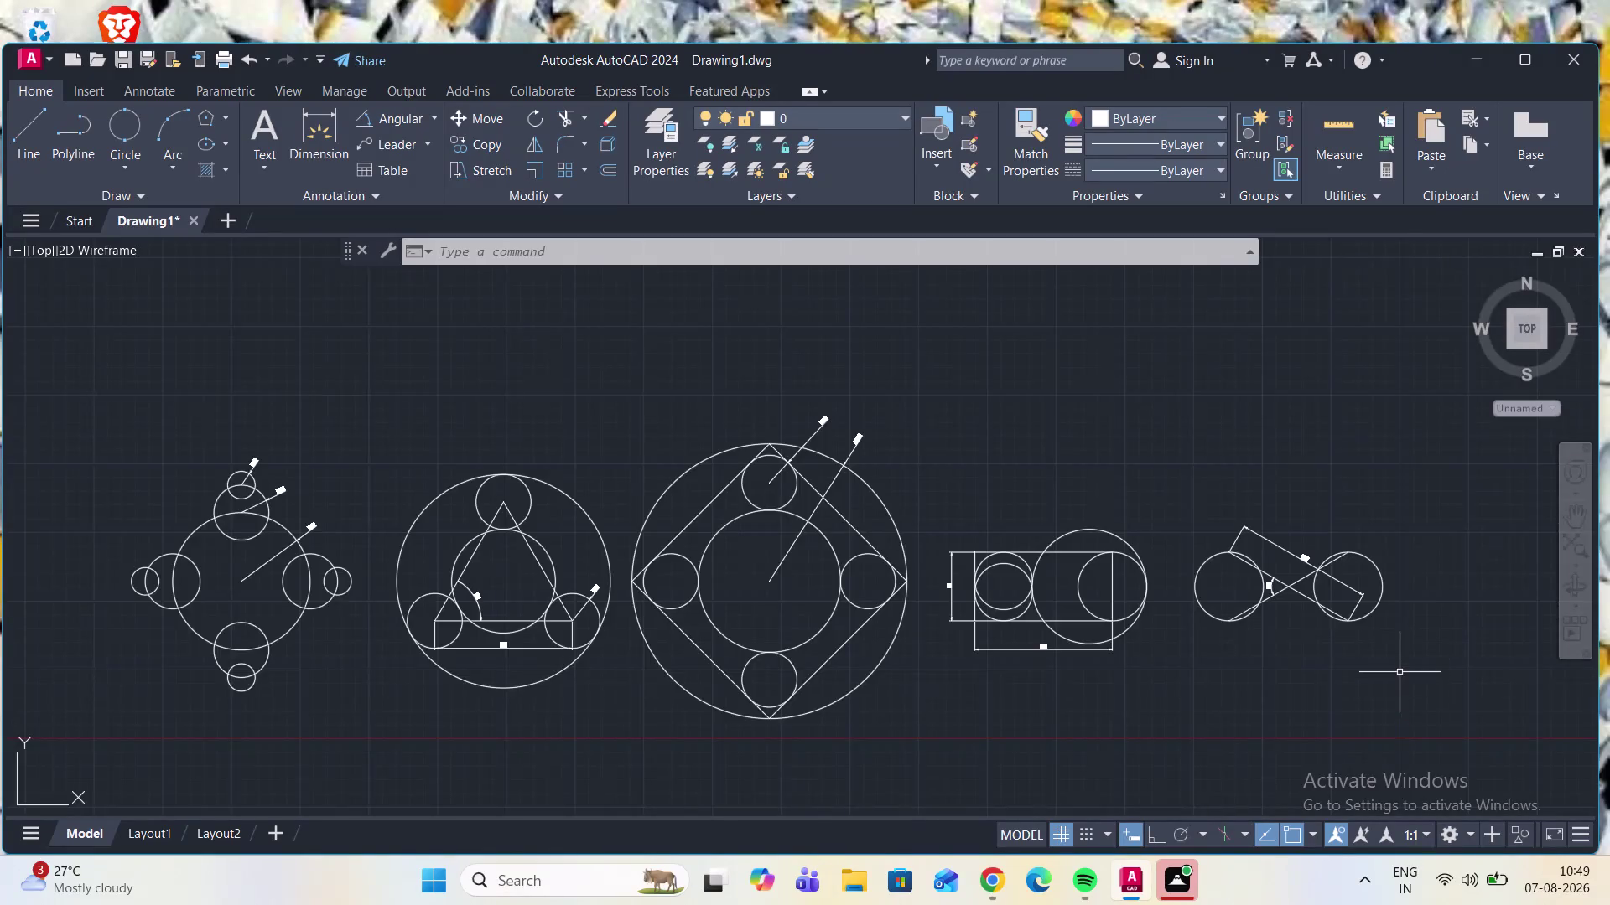
Zoom in and out over the drawing area to locate the five constructions.
scroll(up, 3)
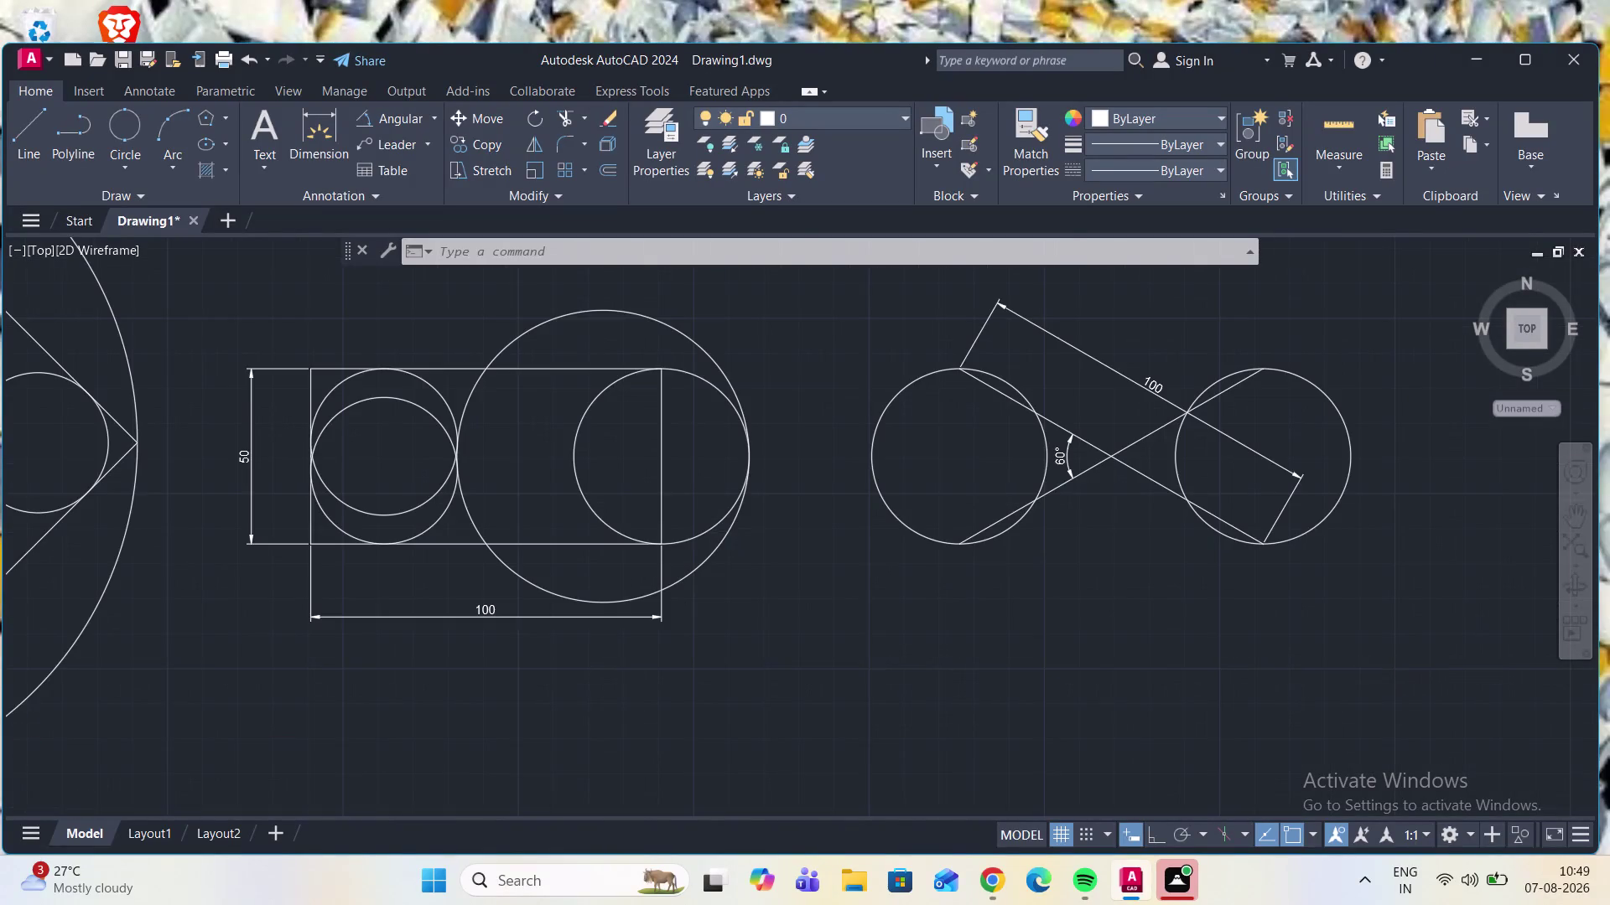
scroll(down, 3)
scroll(up, 3)
scroll(down, 3)
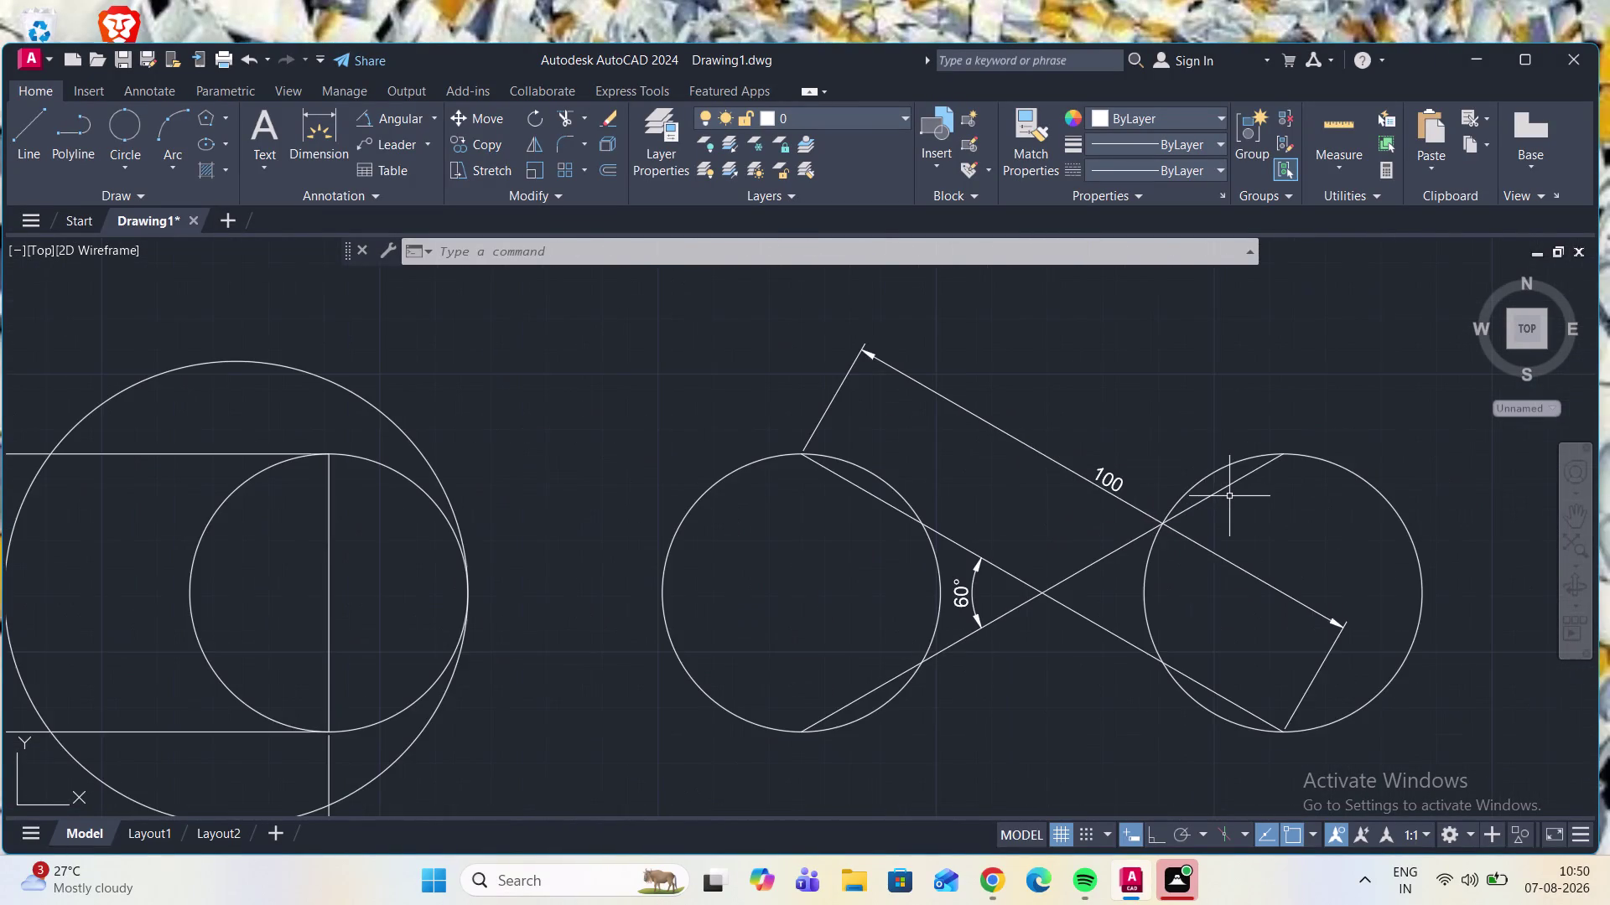
scroll(down, 3)
scroll(up, 3)
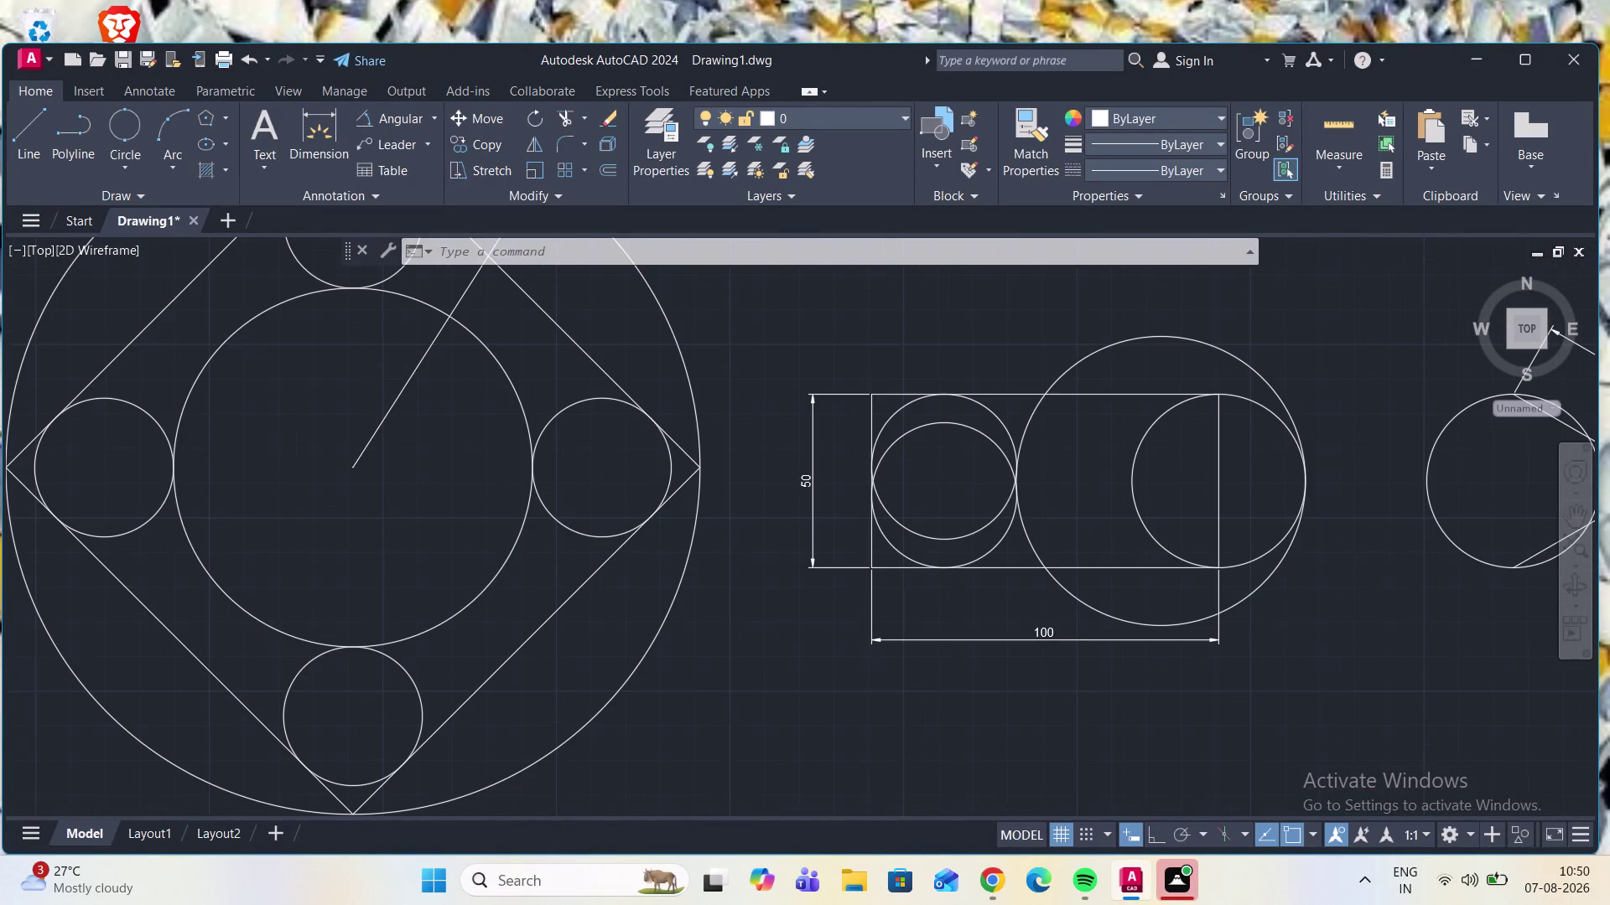
scroll(down, 3)
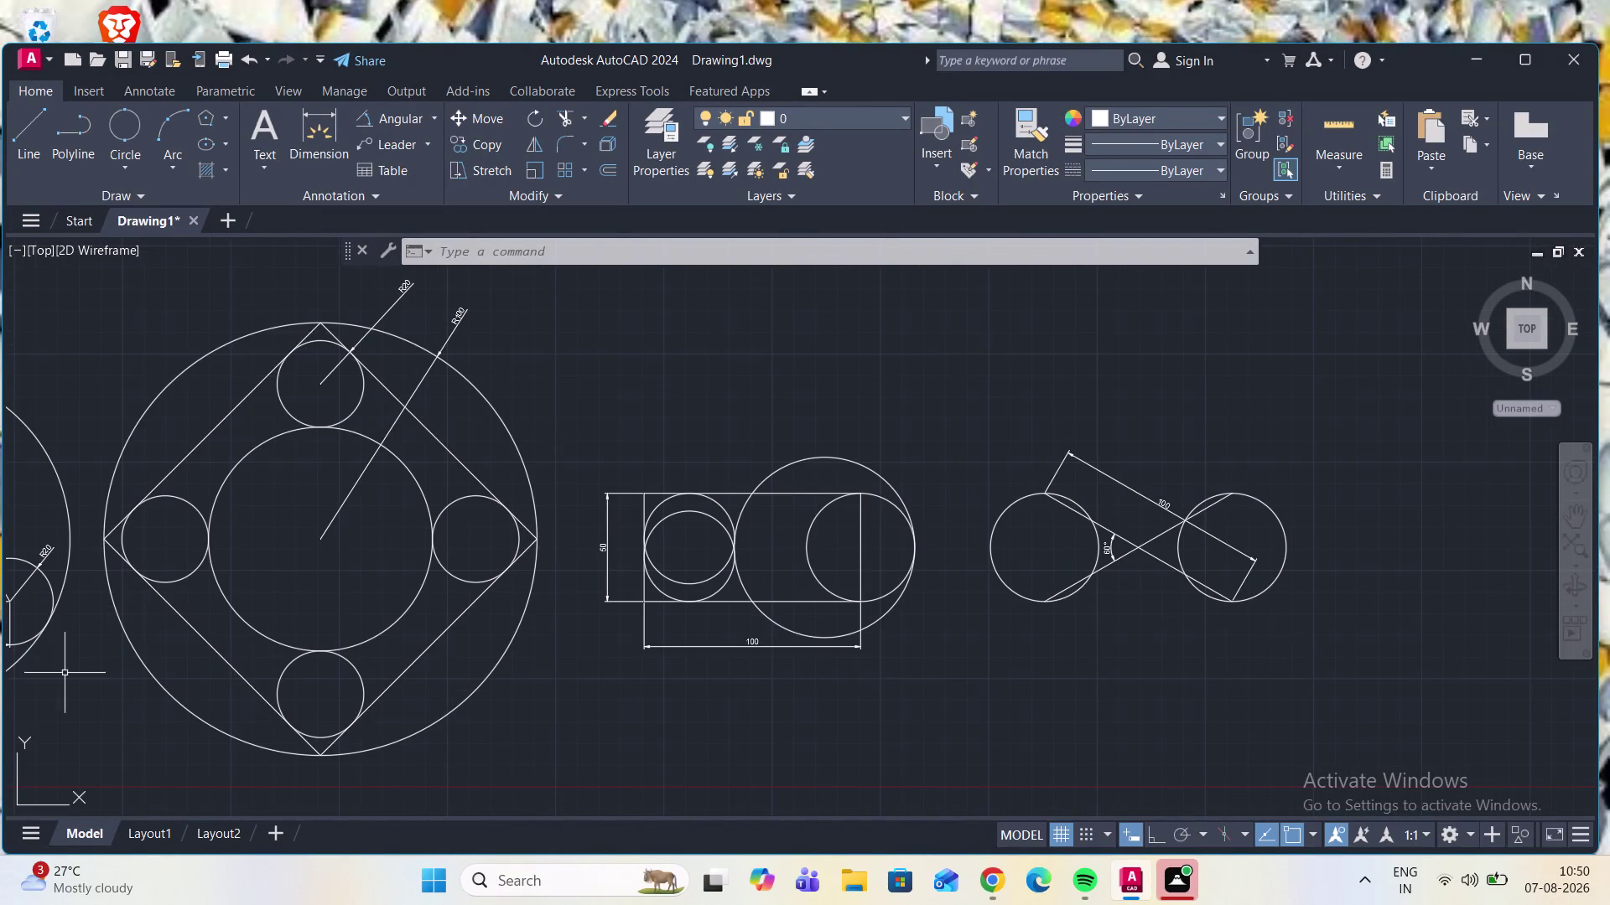
drag(42, 687, 235, 772)
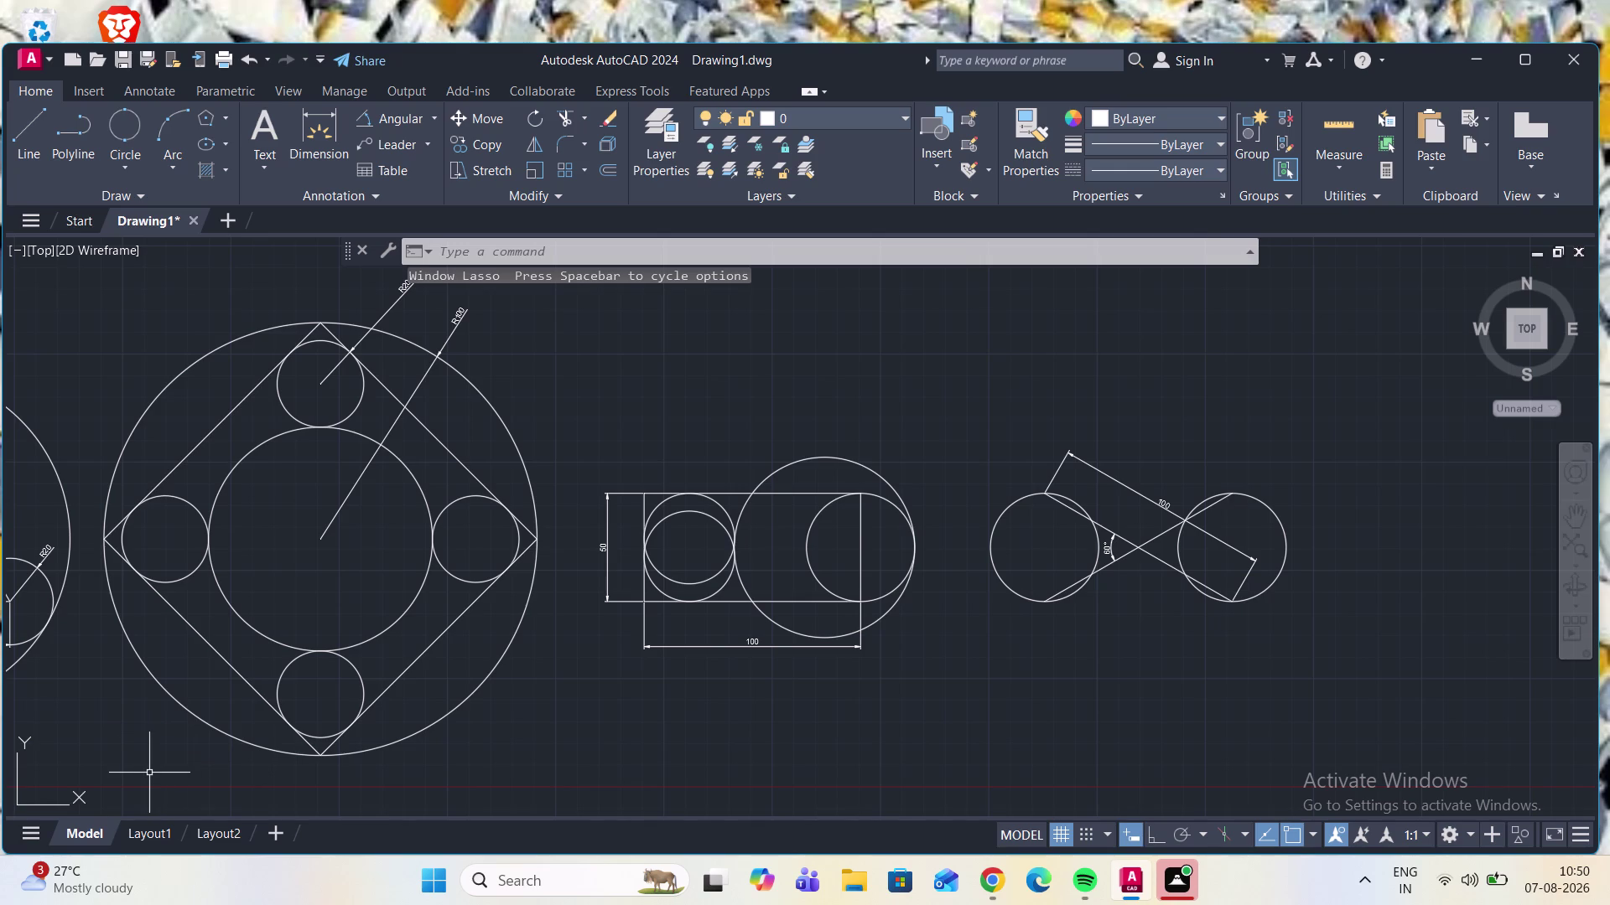
scroll(up, 3)
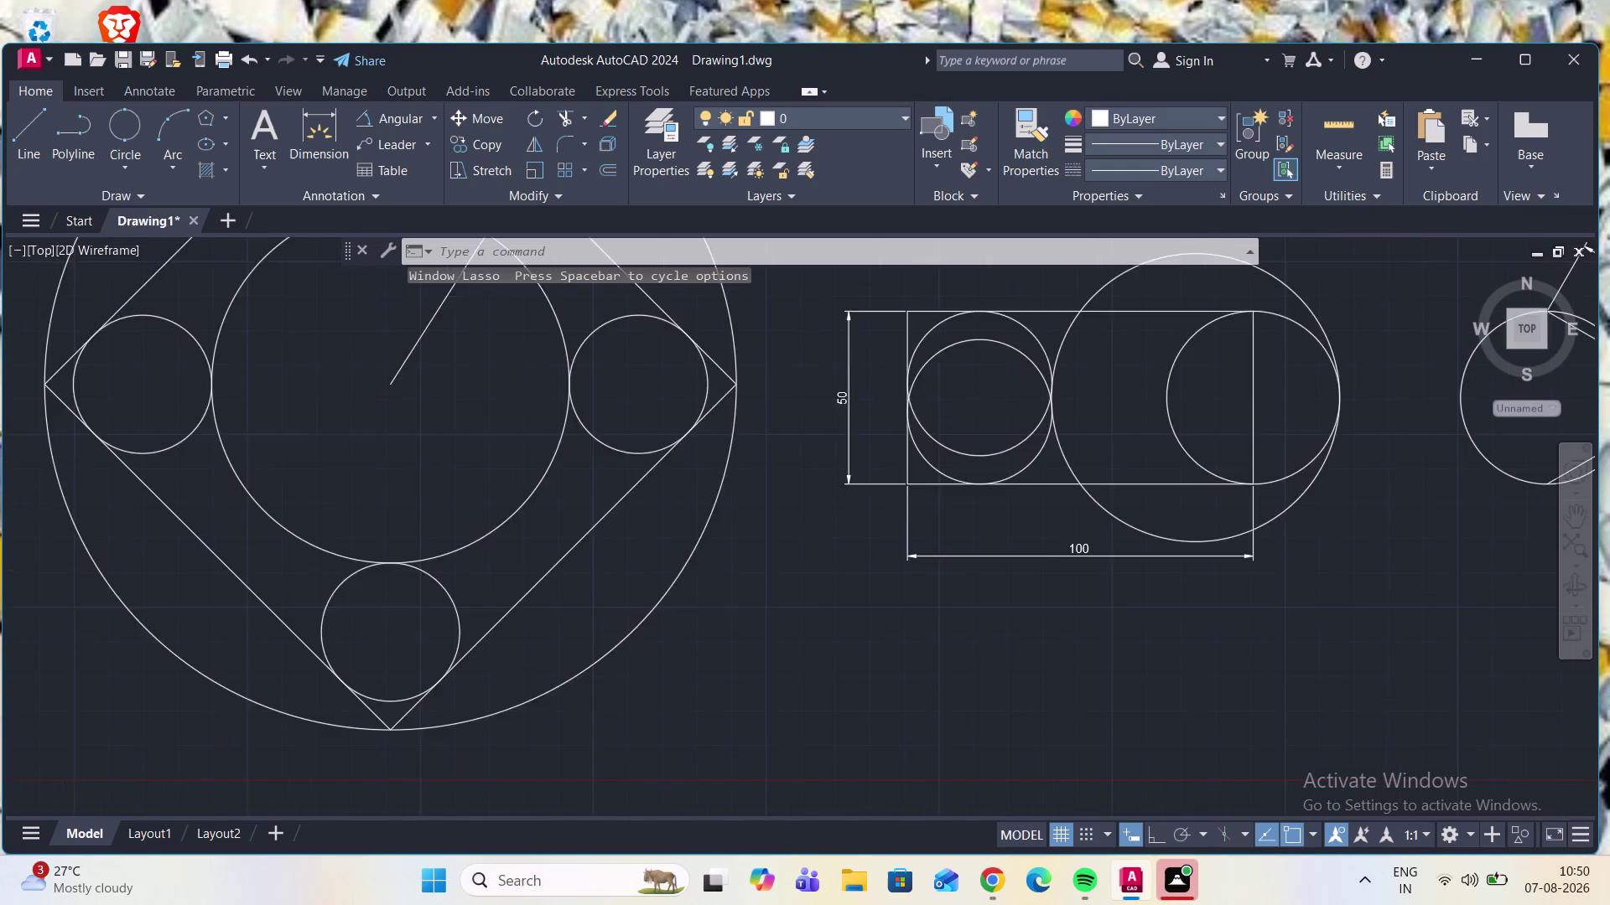
scroll(down, 3)
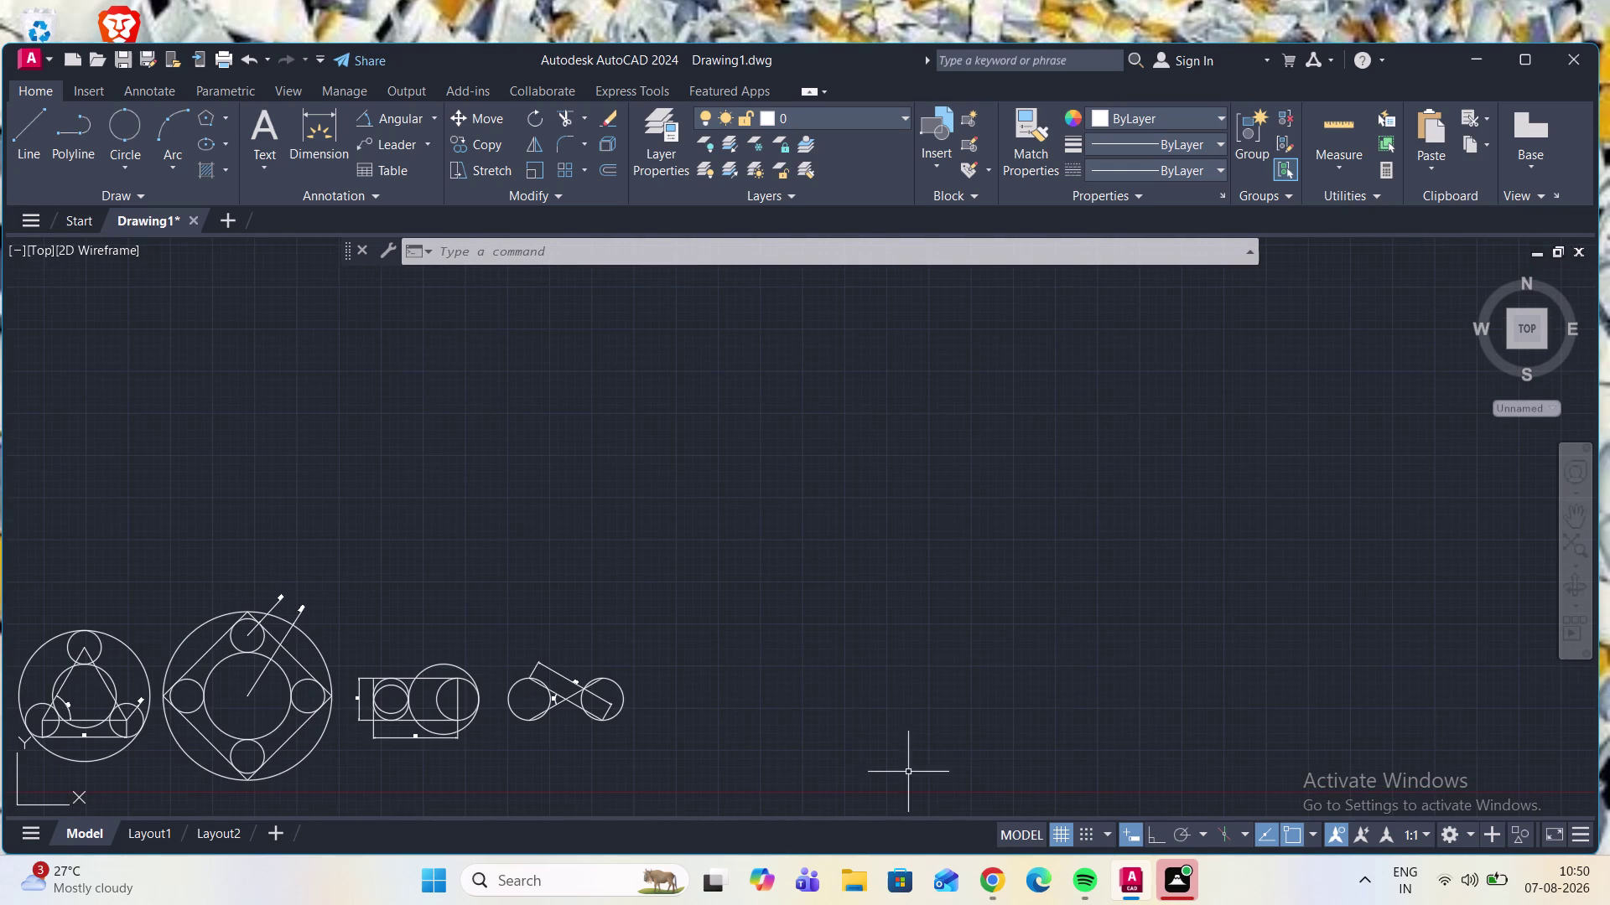
Pan the row of five dimensioned figures into the centre, then zoom to fill the view.
click(1570, 519)
drag(340, 525, 730, 517)
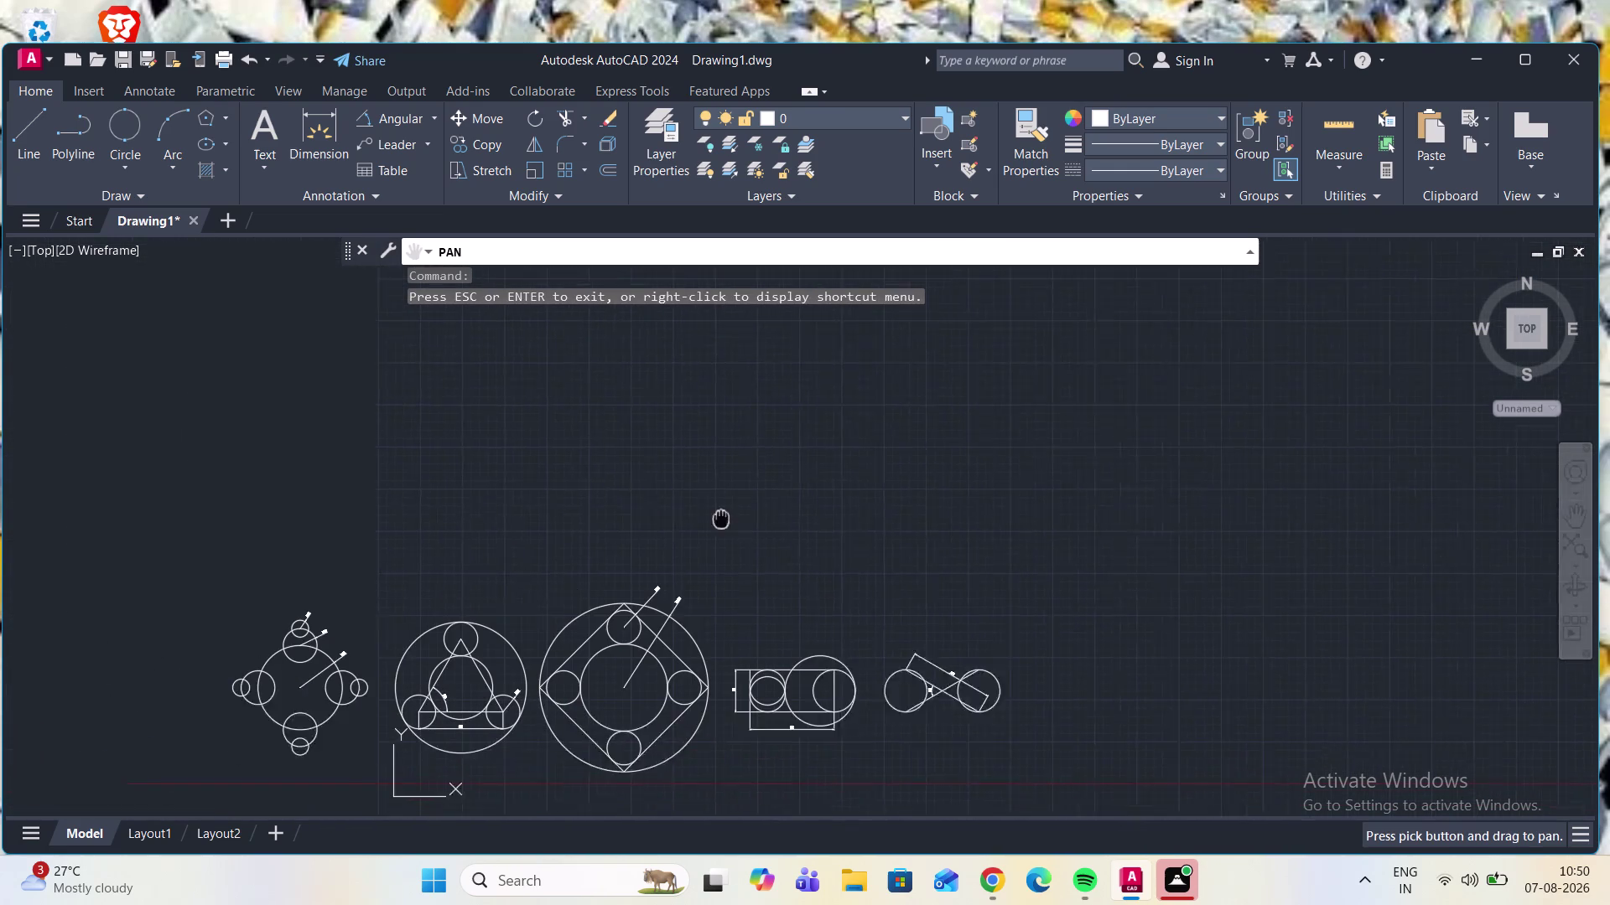
drag(731, 516, 816, 512)
drag(833, 523, 846, 494)
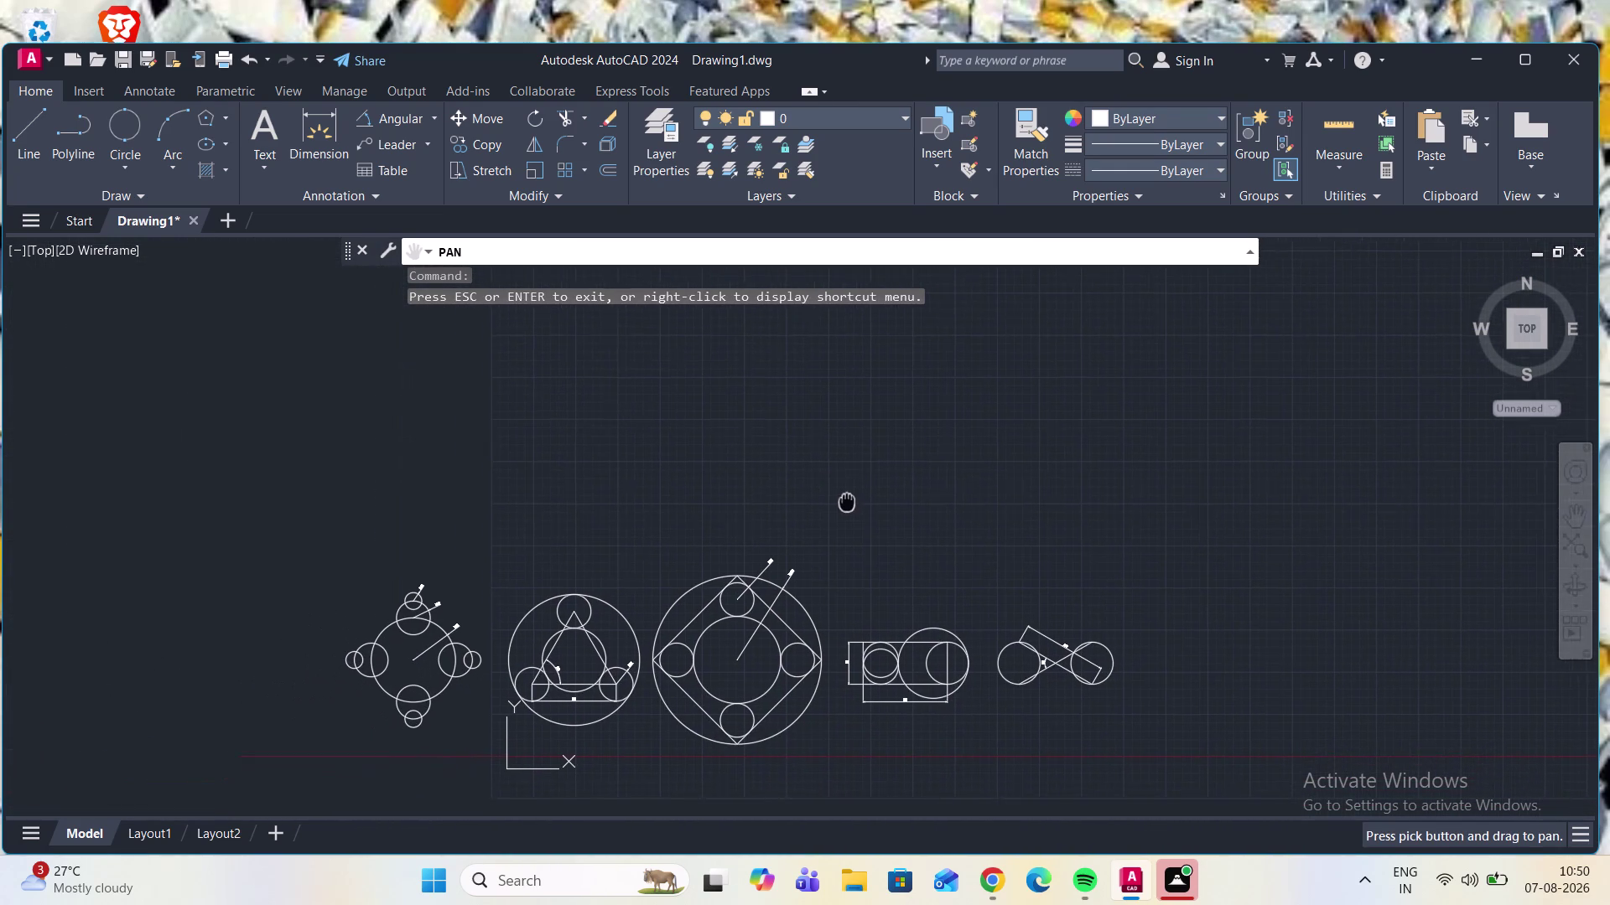
drag(847, 494, 851, 404)
key(Escape)
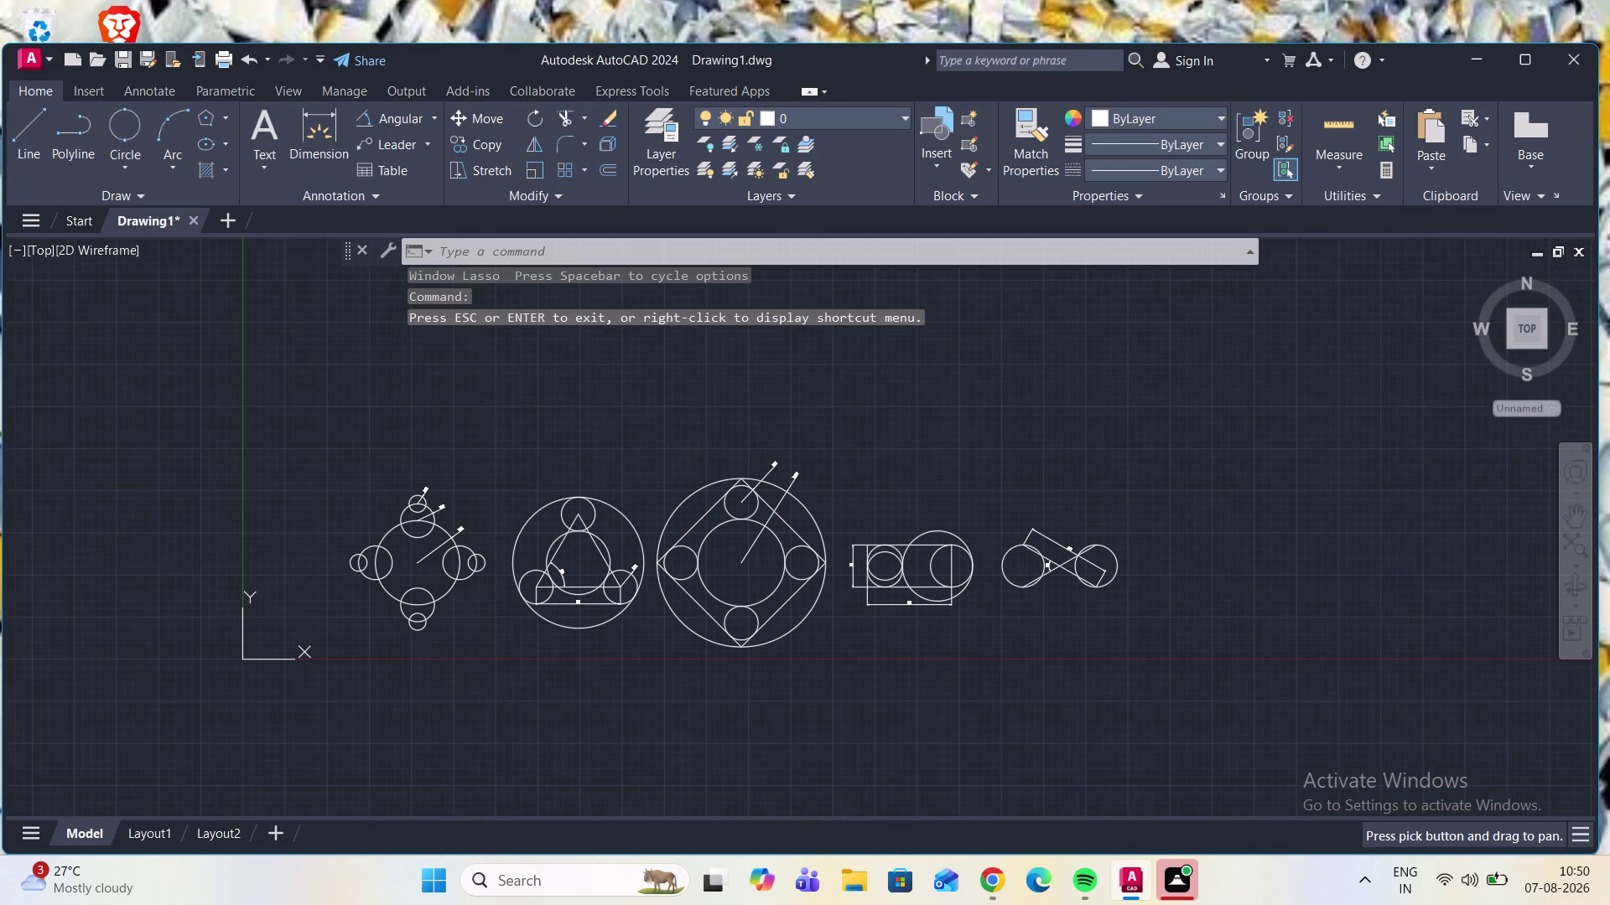
scroll(up, 3)
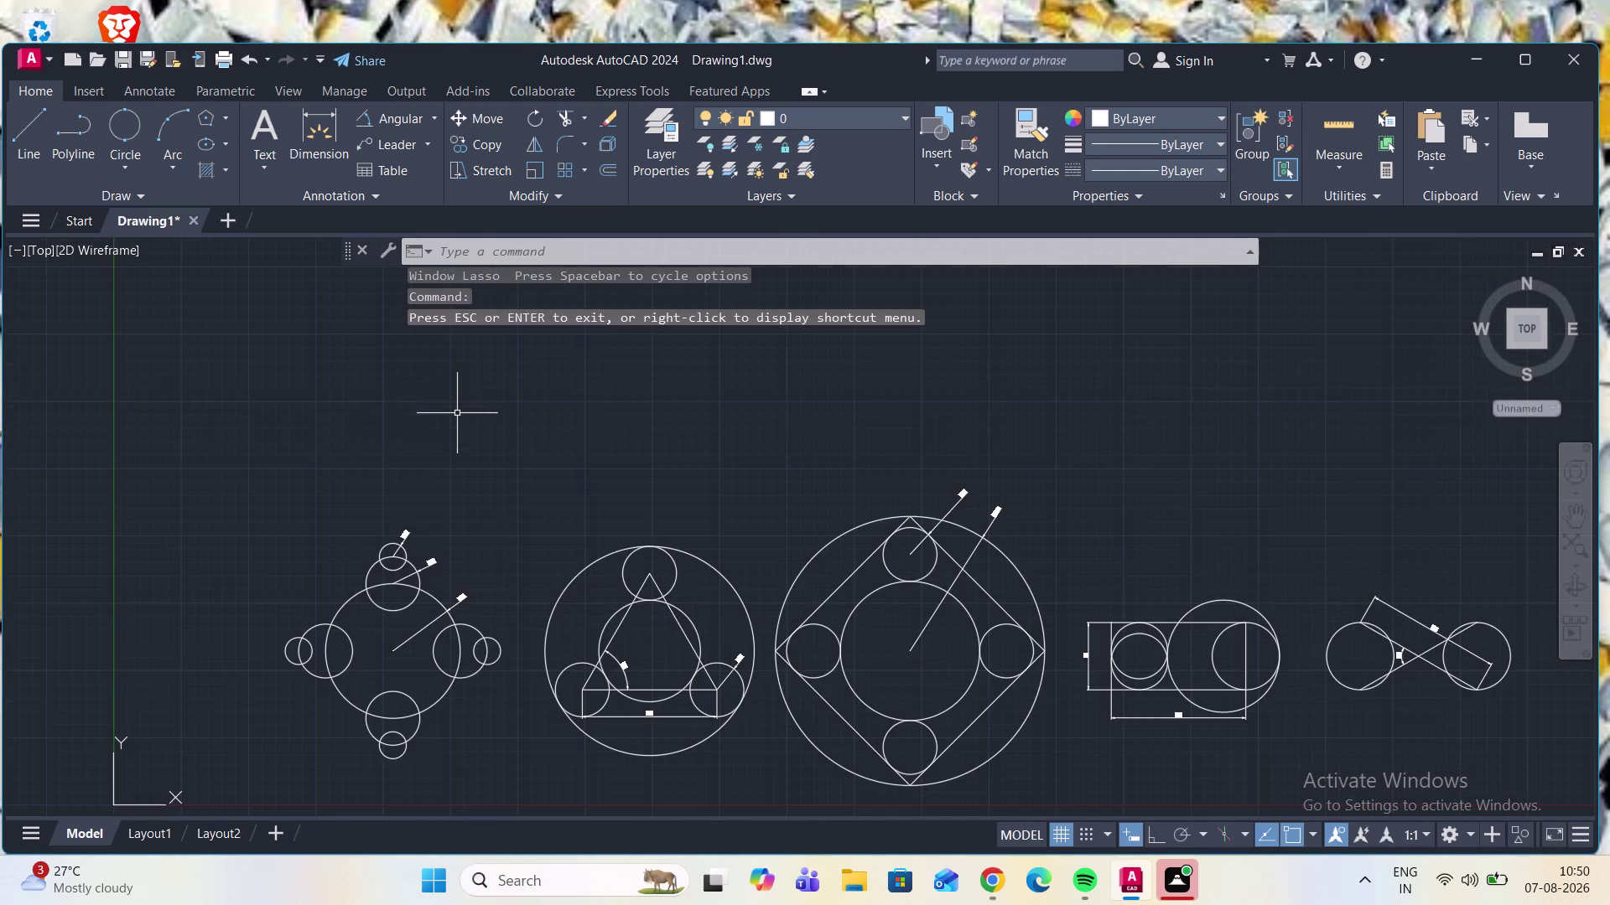
scroll(down, 3)
scroll(up, 3)
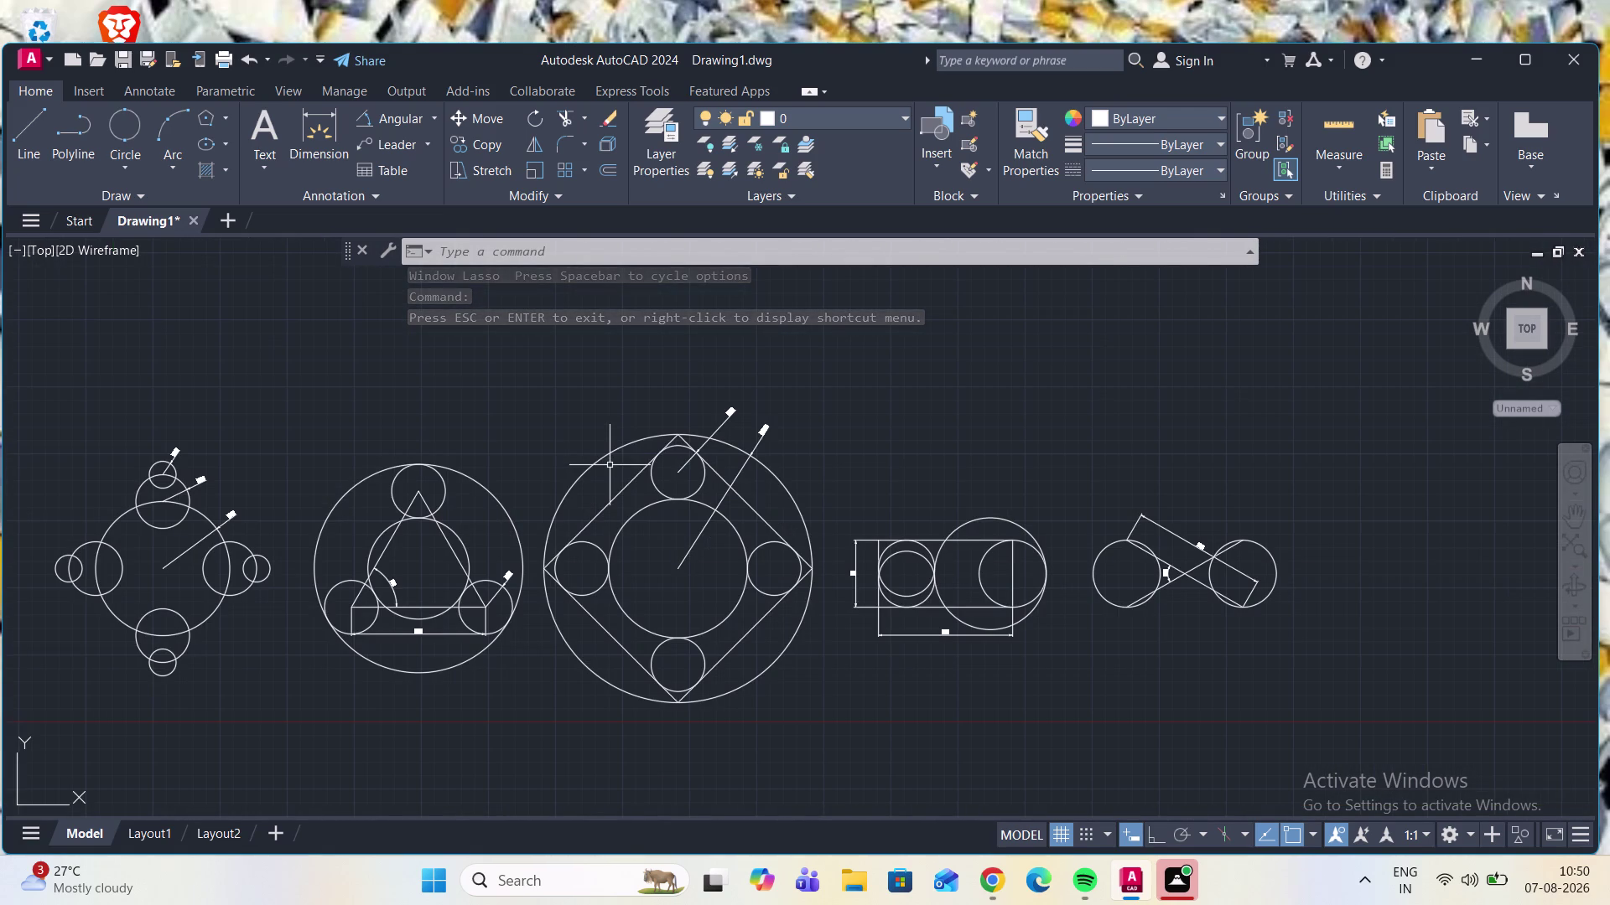